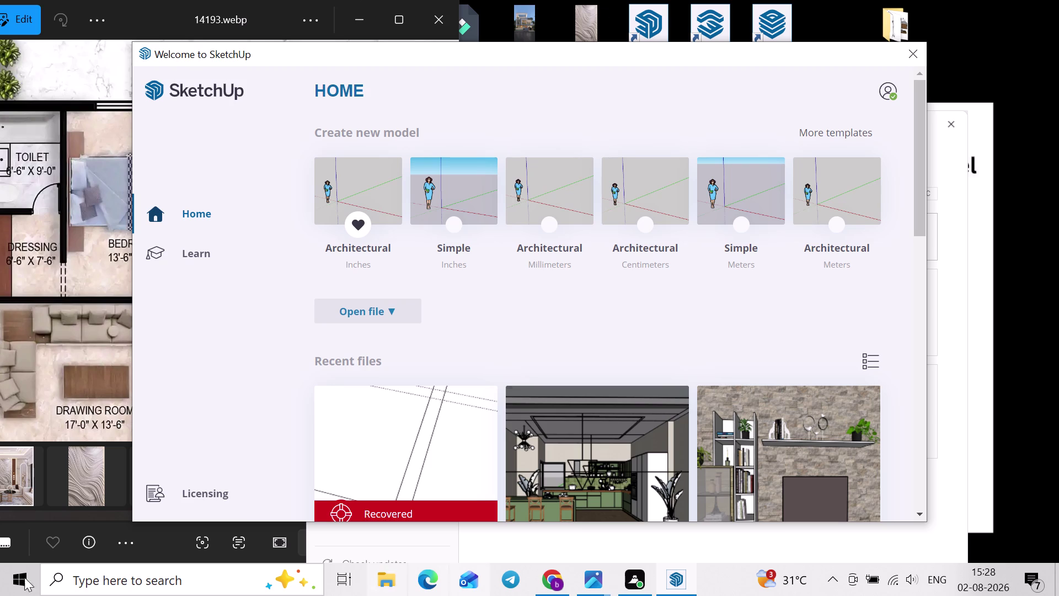
Show the recovered Untitled model's details from the Recent files list on the Welcome screen.
click(360, 510)
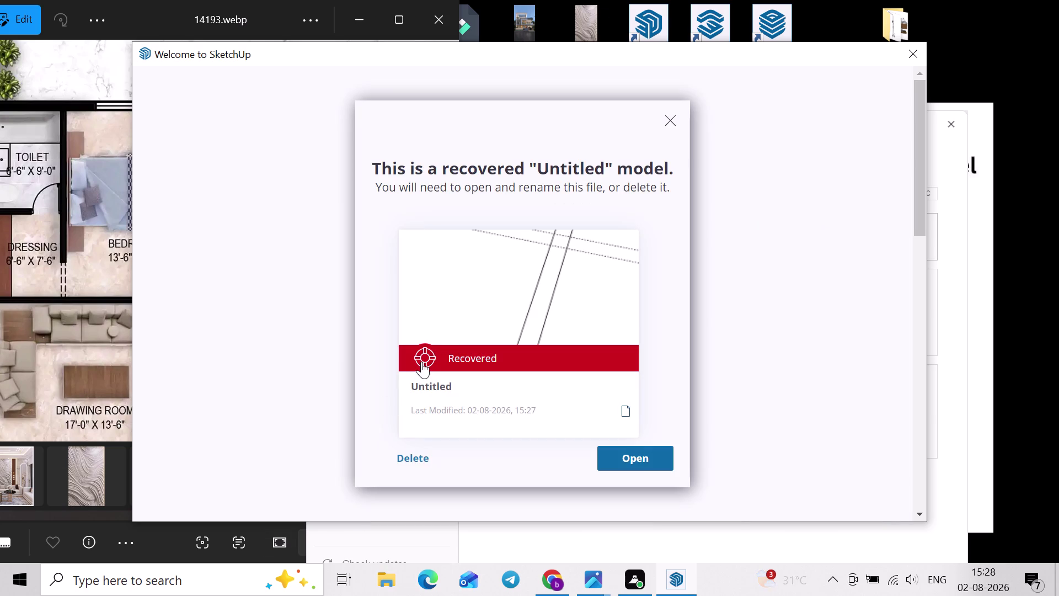
click(421, 361)
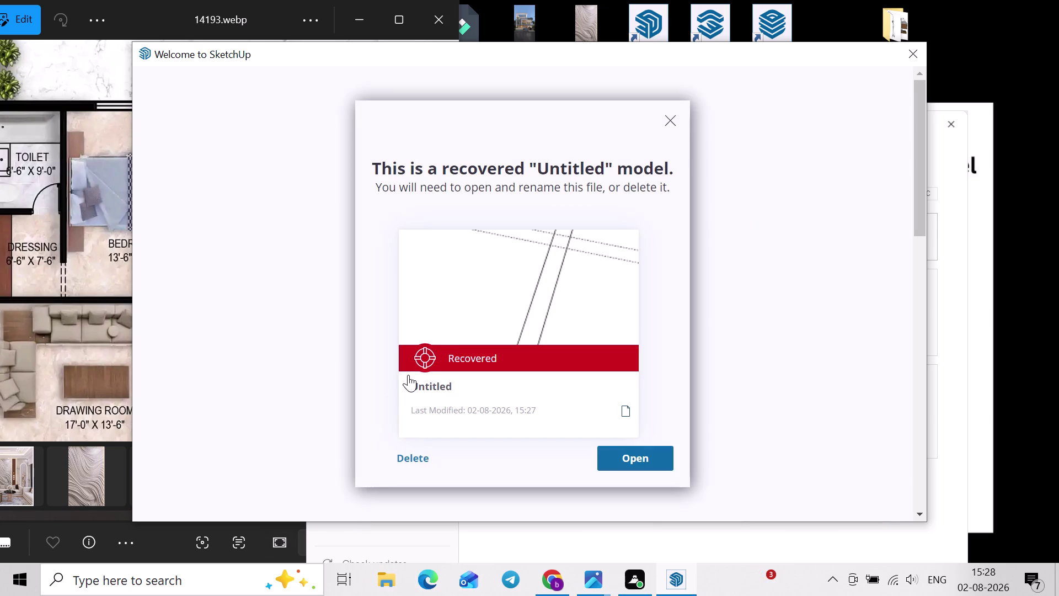